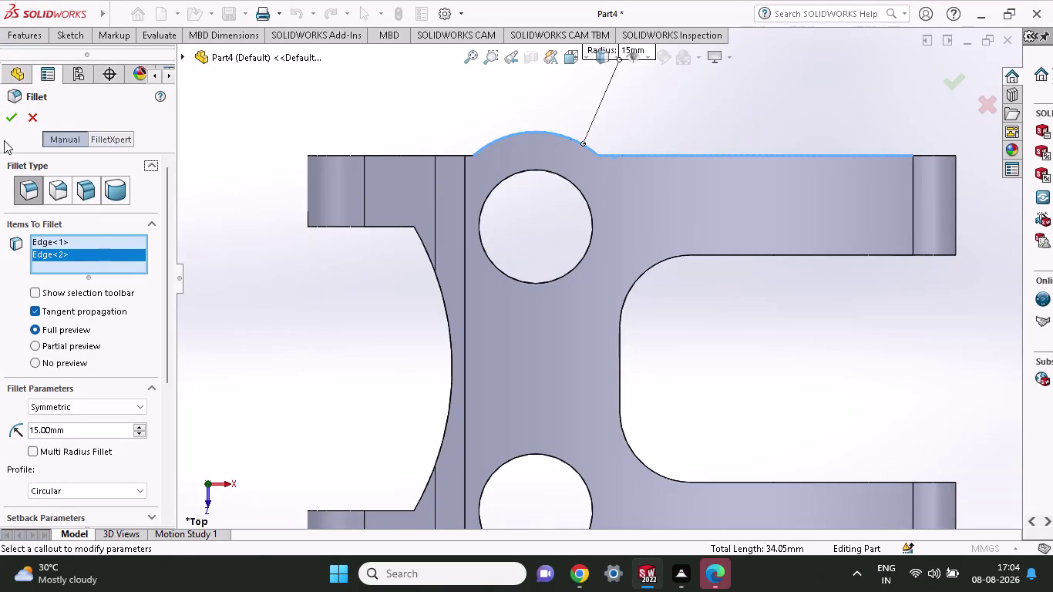
Apply the 15 mm fillet to Edge<1> and Edge<2> on the top boss.
click(13, 122)
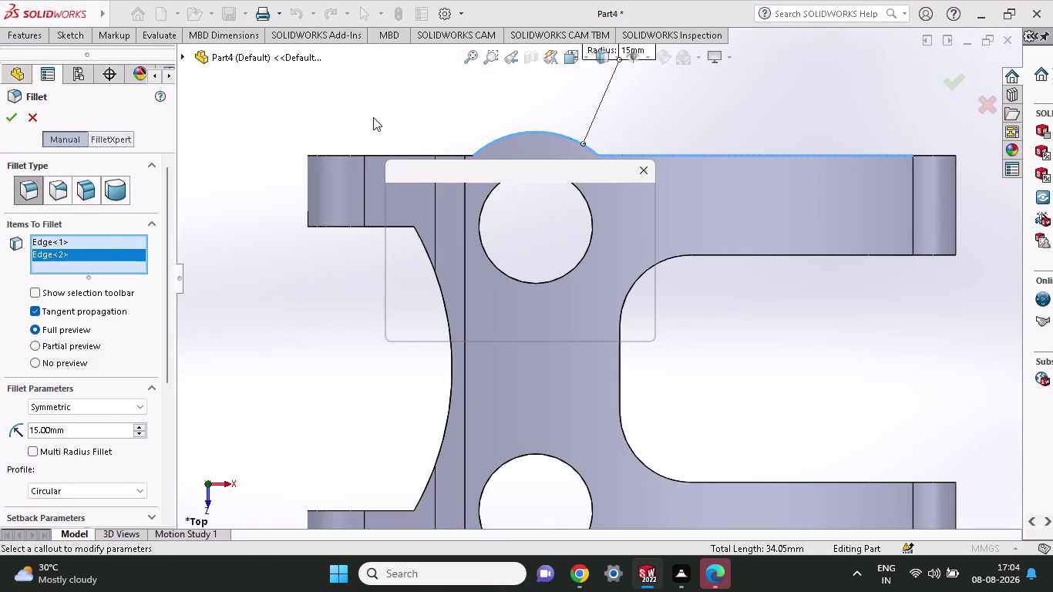
click(466, 115)
click(9, 117)
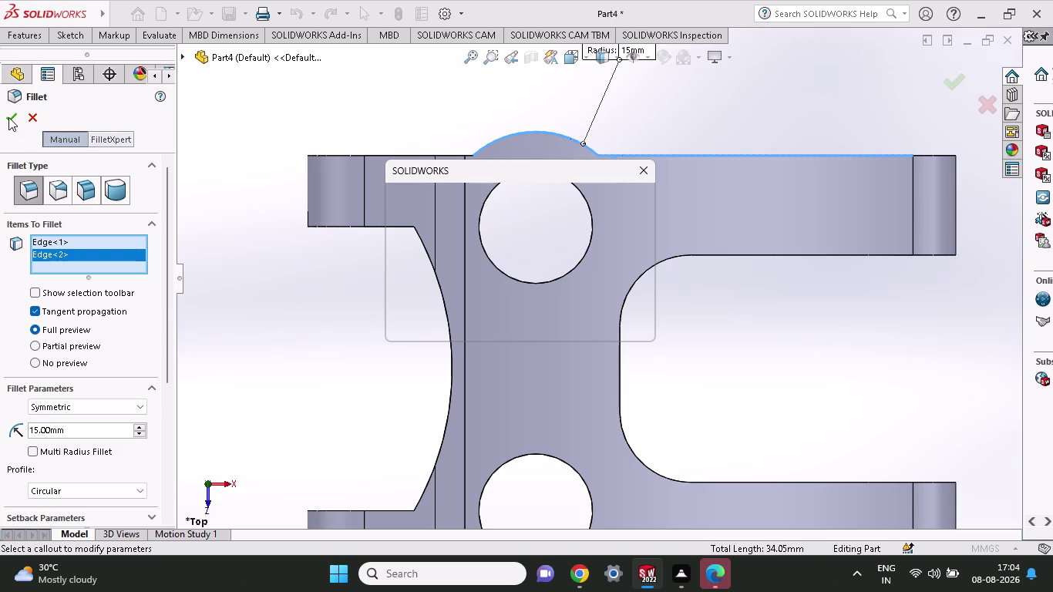
double_click(8, 117)
click(30, 117)
click(622, 332)
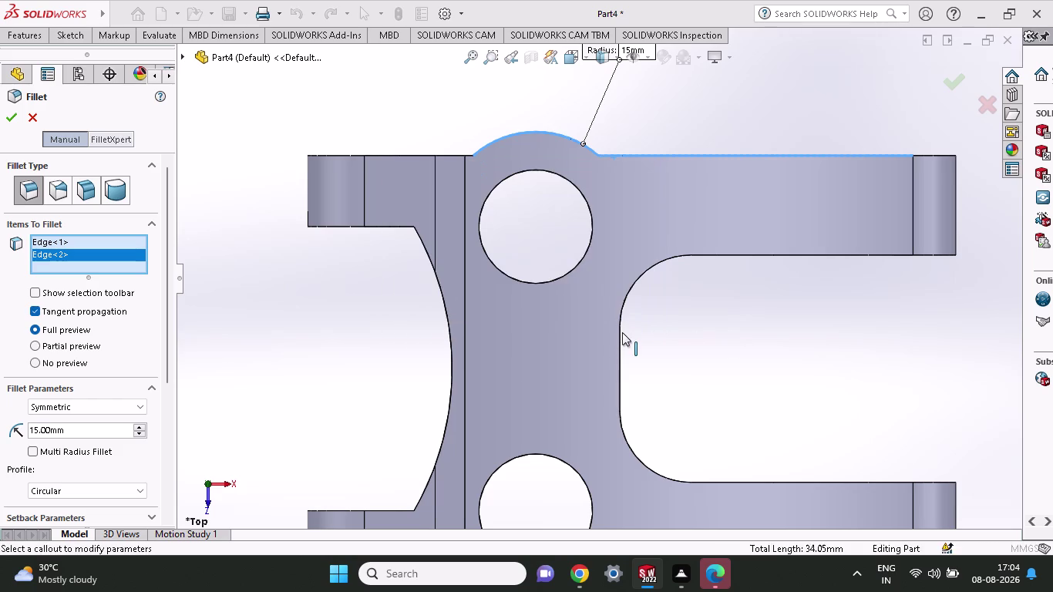
Undo out of the fillet settings back to the part's feature tree.
key(ctrl+z)
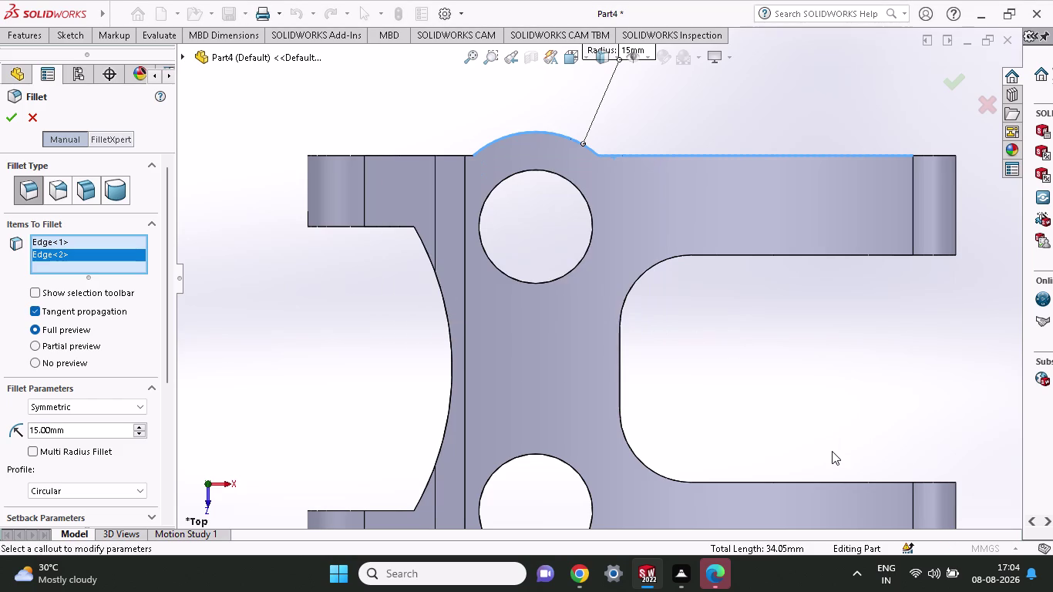
key(ctrl+z)
click(27, 116)
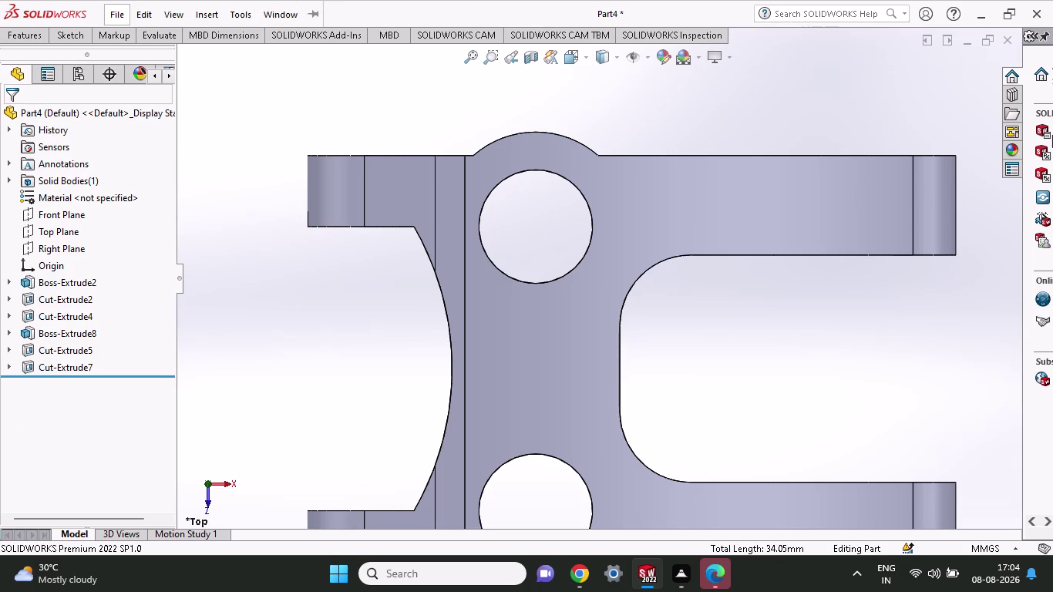
Create Sketch11 on the Top Plane, picked from the FeatureManager tree.
click(60, 35)
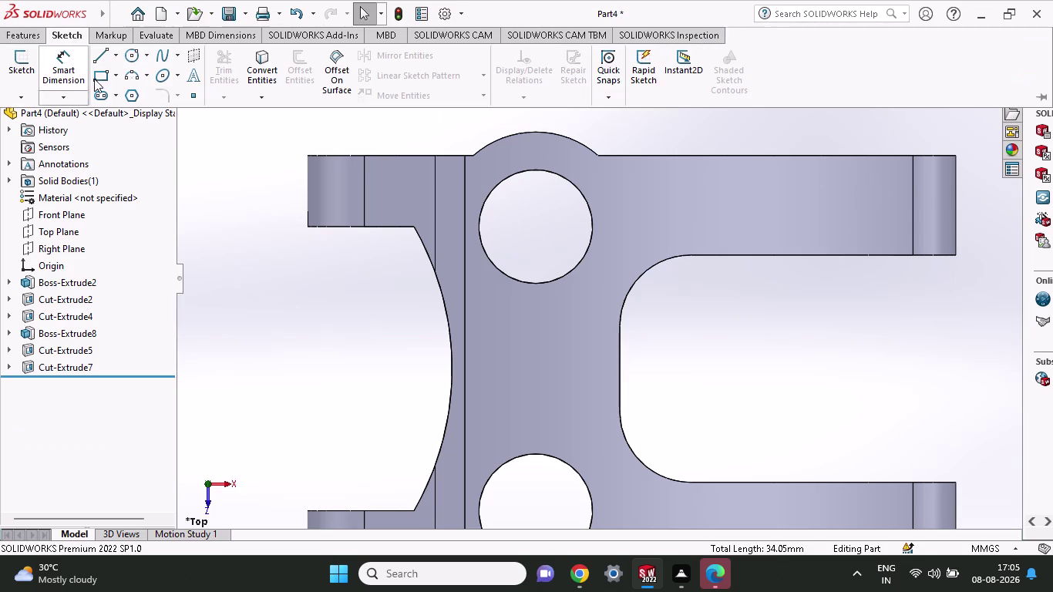
click(99, 61)
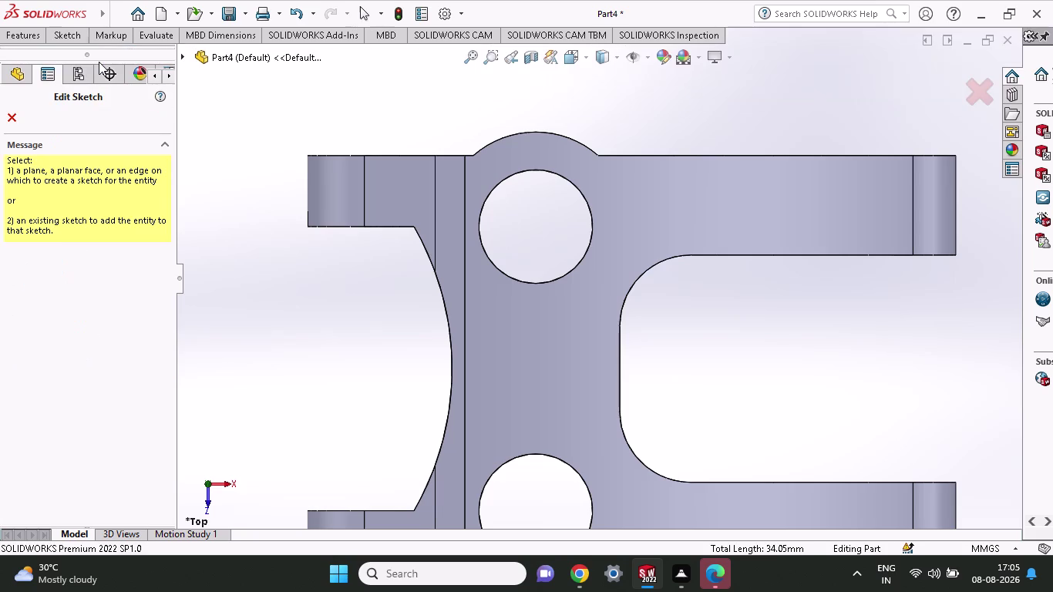
click(25, 78)
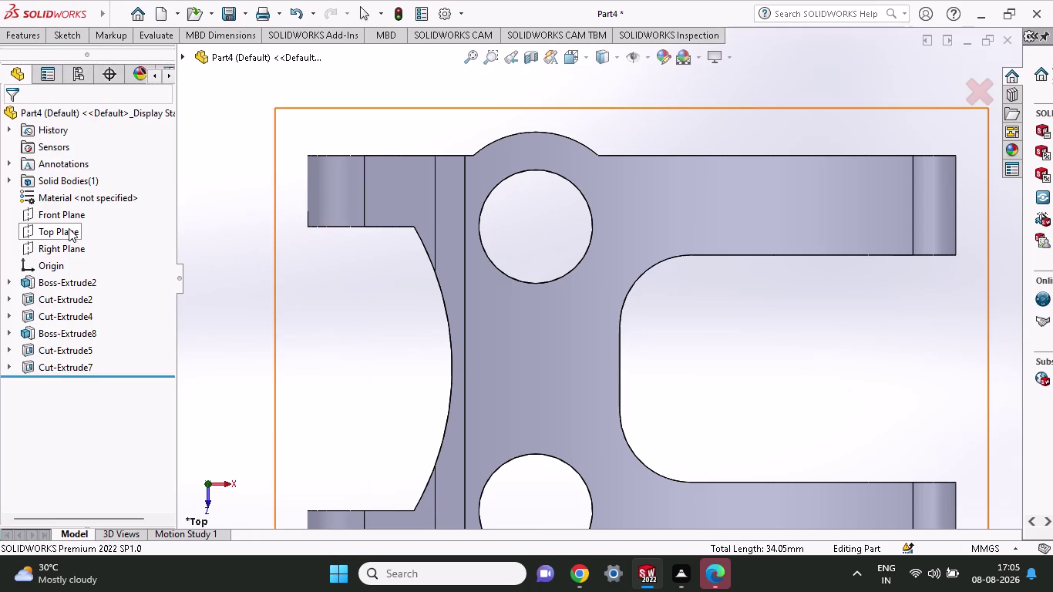
click(69, 228)
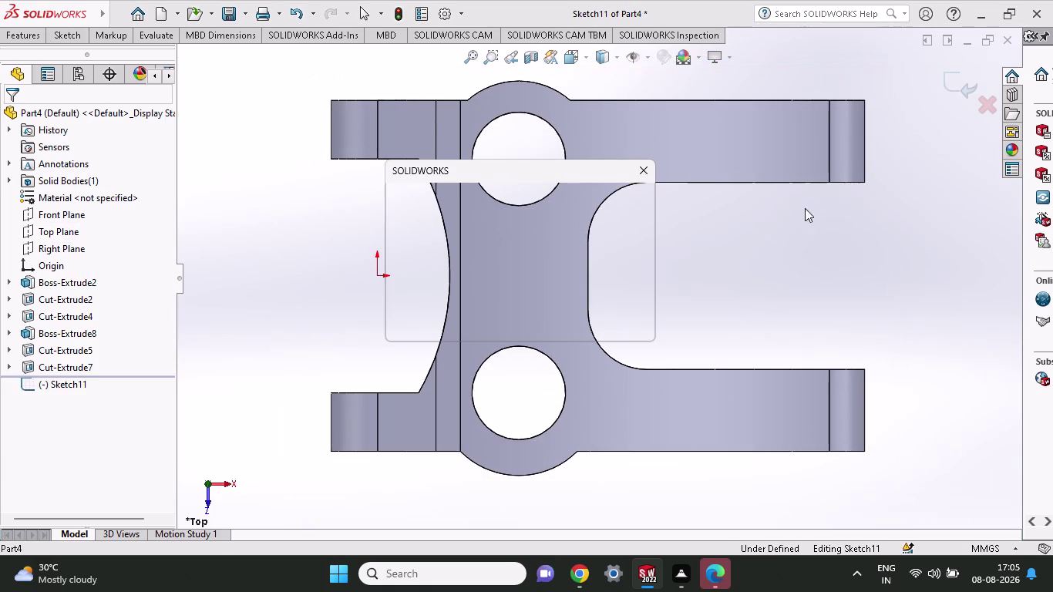
Dismiss the SOLIDWORKS message and close the Edge help window from the taskbar.
click(611, 322)
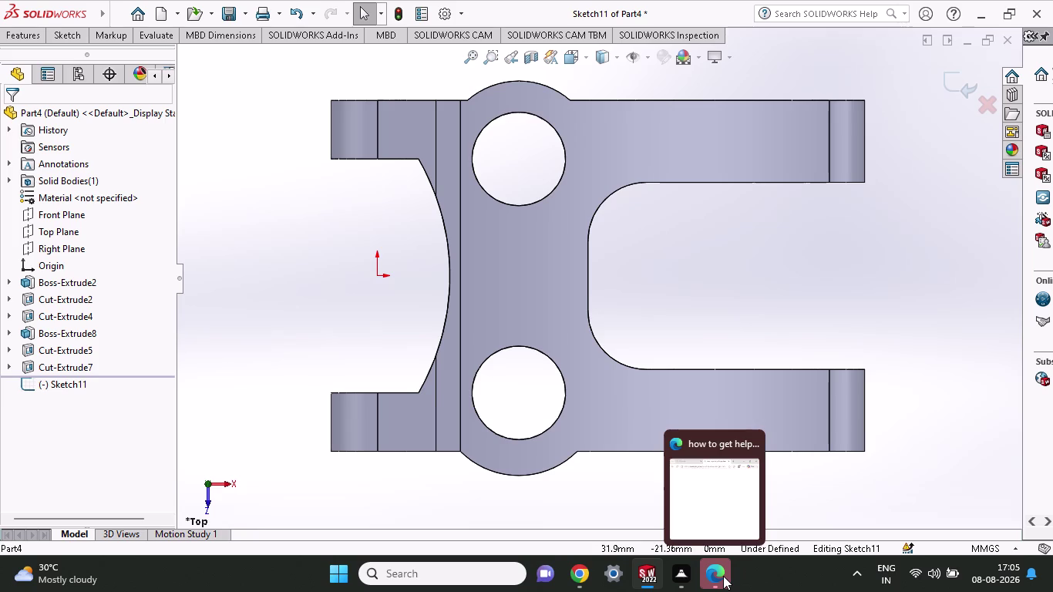
click(755, 445)
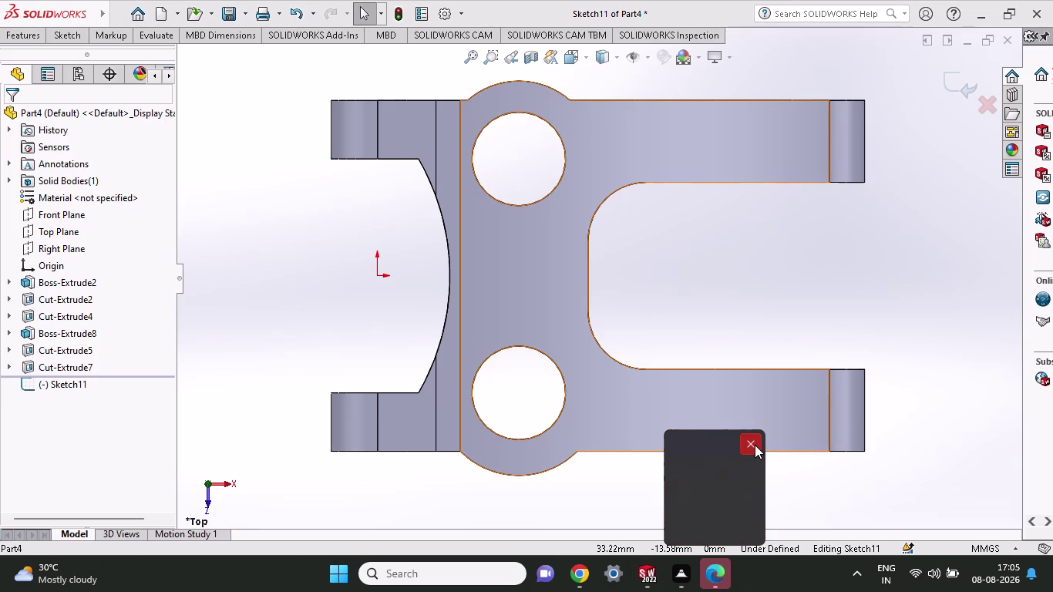
click(751, 445)
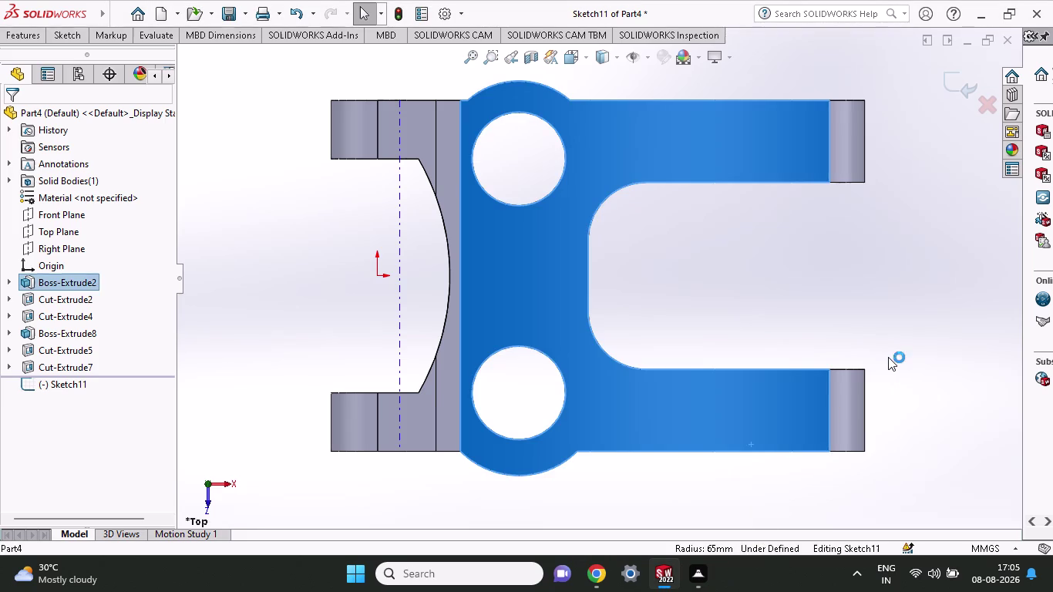
click(691, 244)
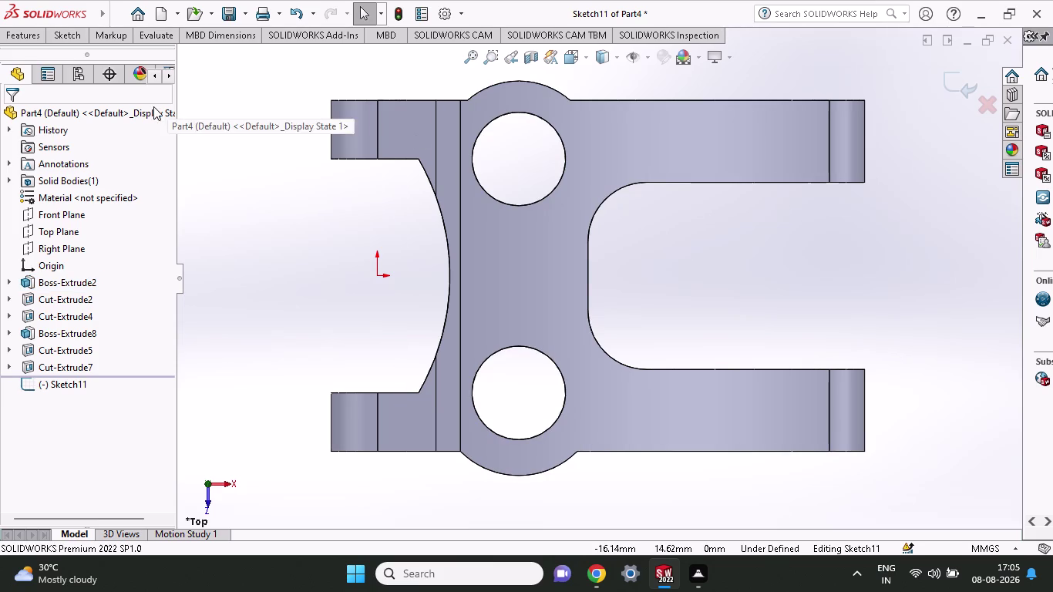
Return to the Sketch commands and dismiss the critically-low-memory warning.
click(16, 40)
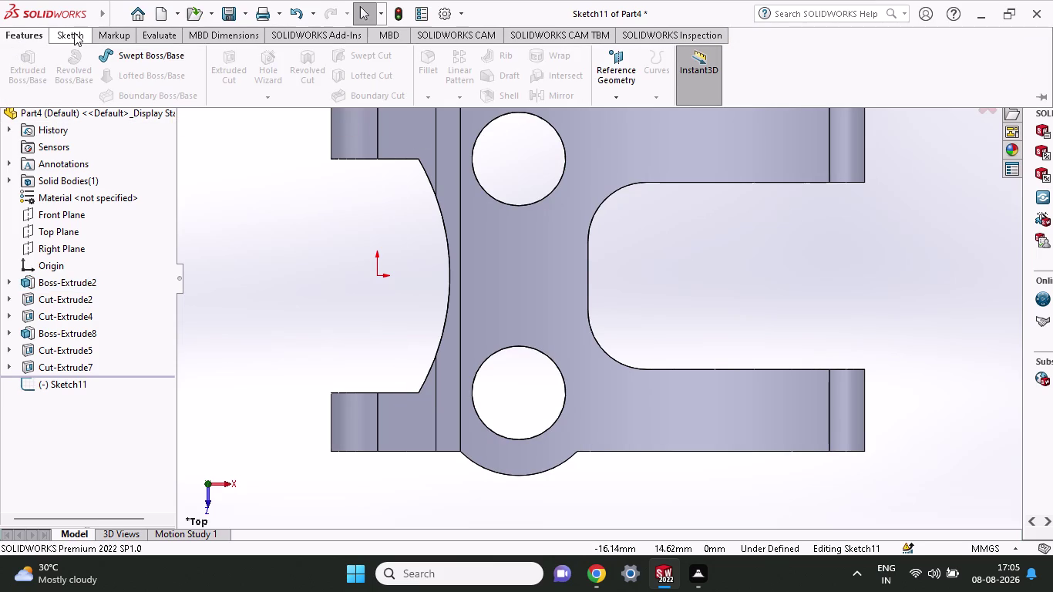
click(74, 32)
click(96, 55)
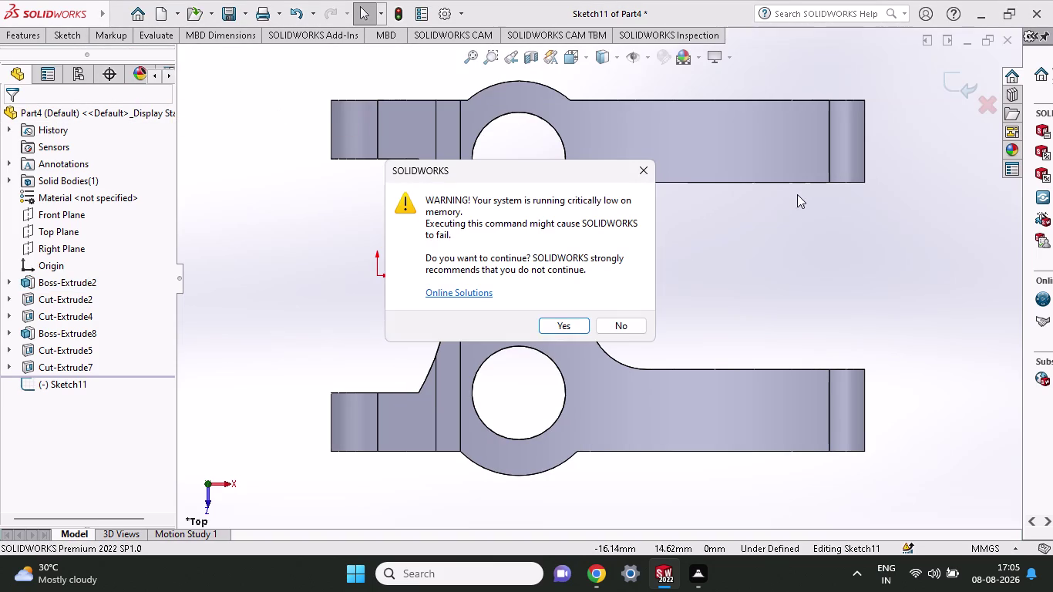
click(611, 325)
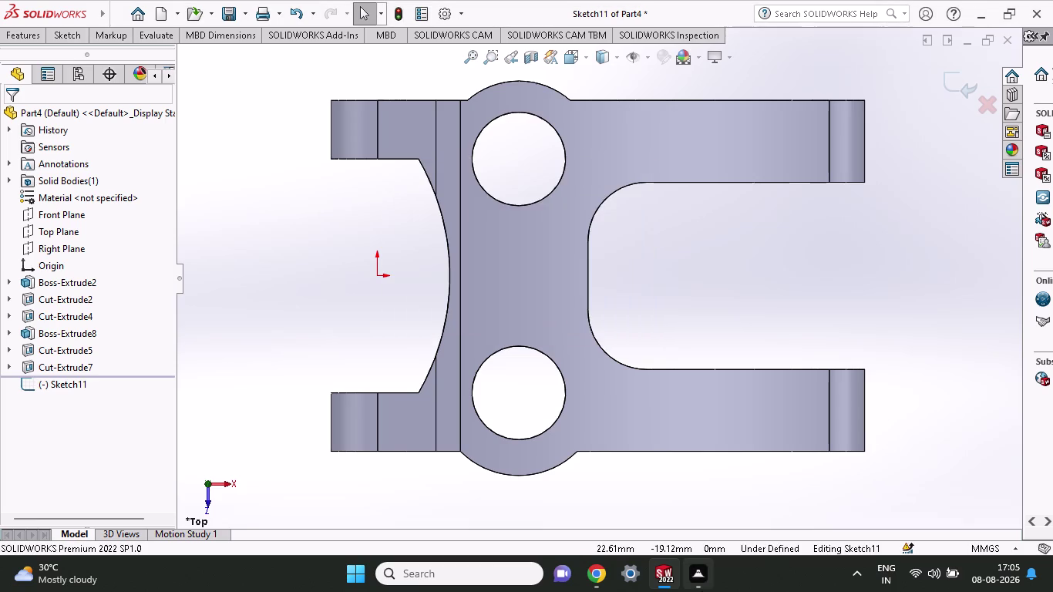
click(245, 14)
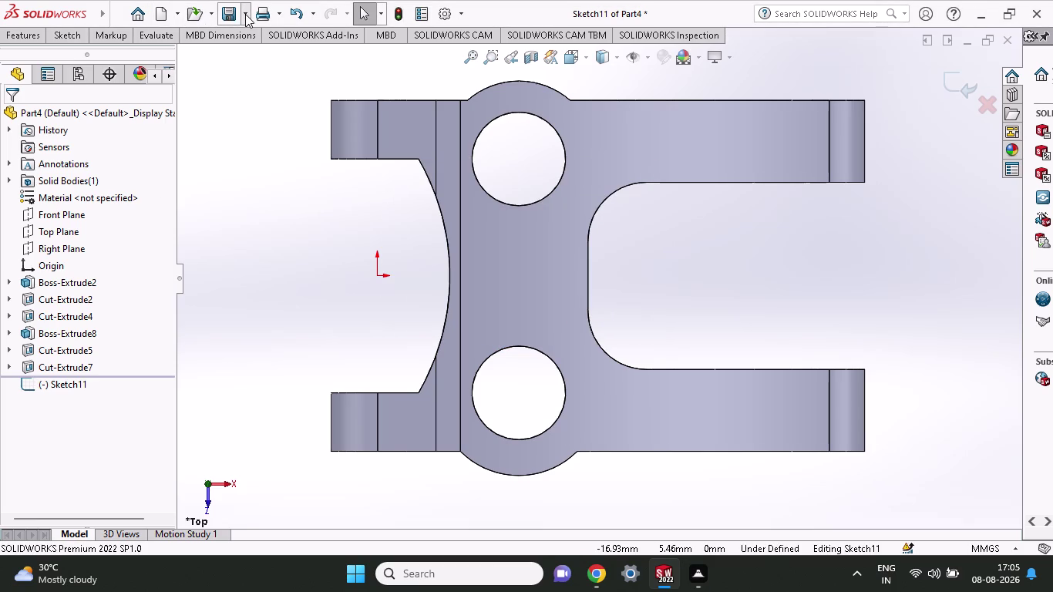
Save Part4, confirming deletion of the empty sketch and letting Save As finish.
click(249, 53)
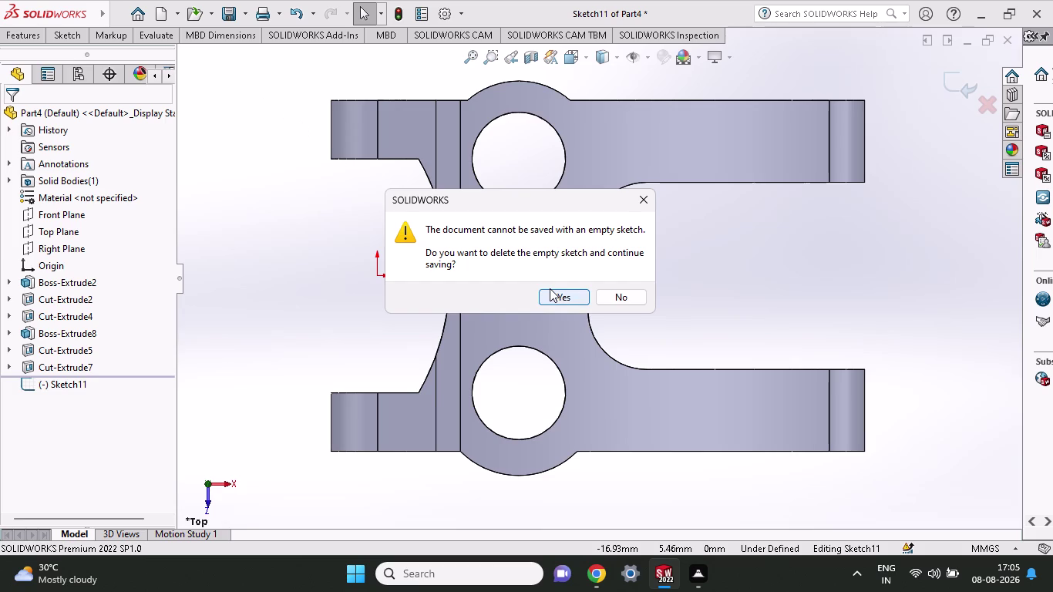
click(631, 207)
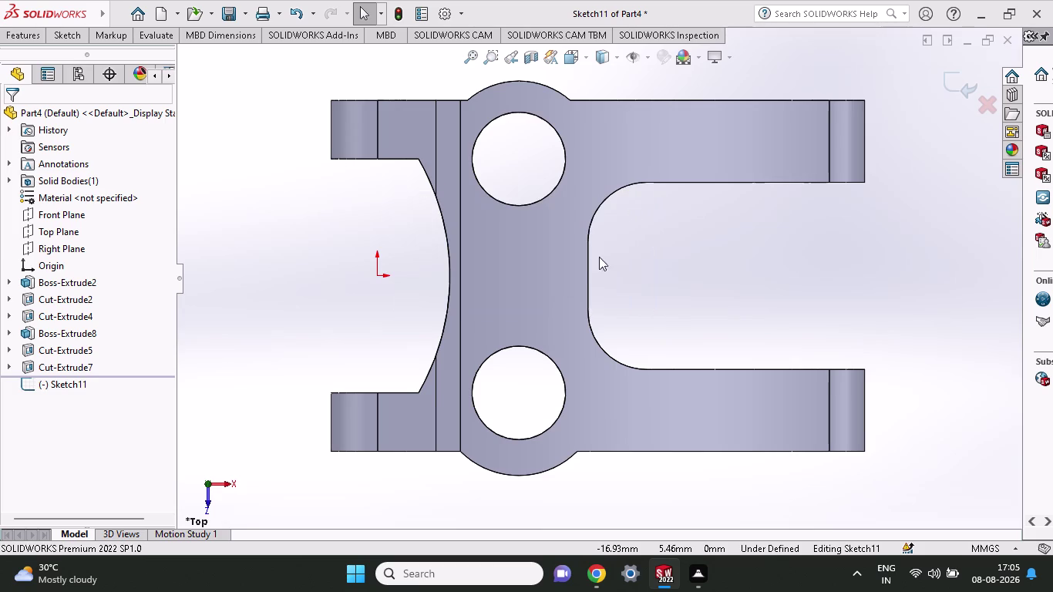
click(253, 8)
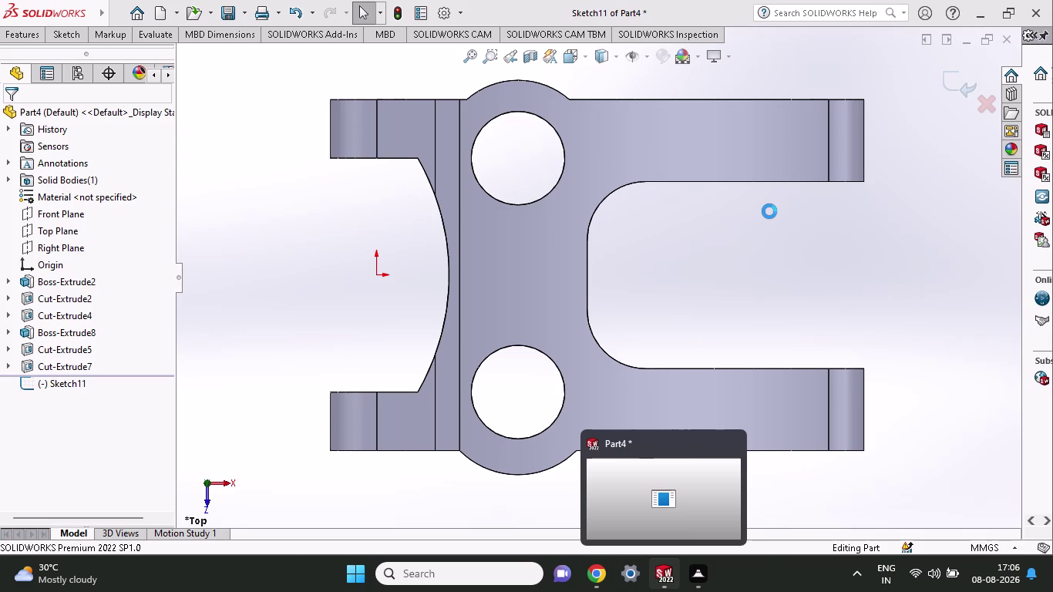
click(719, 347)
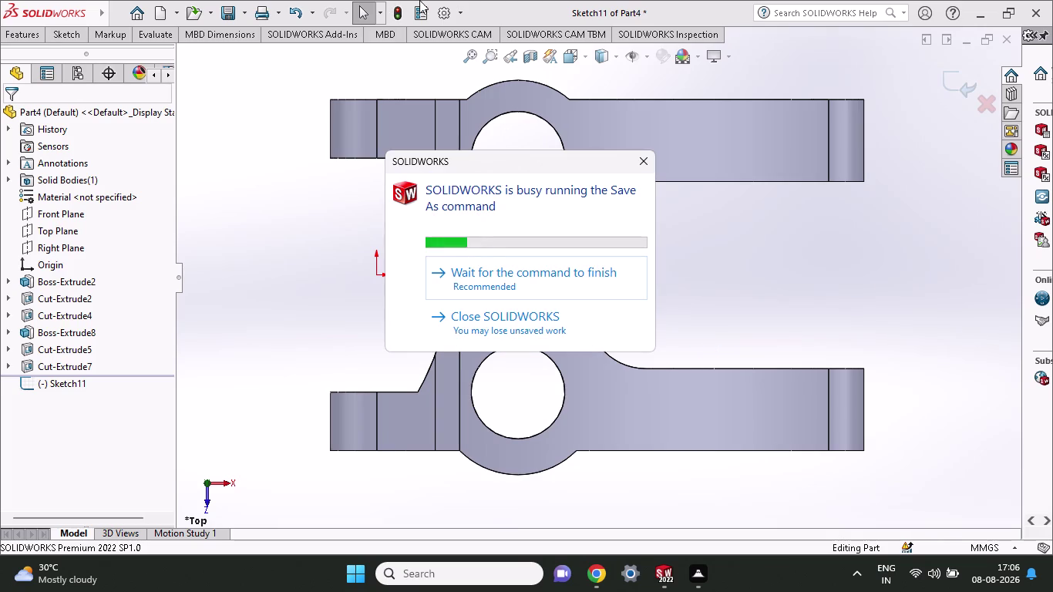
click(639, 161)
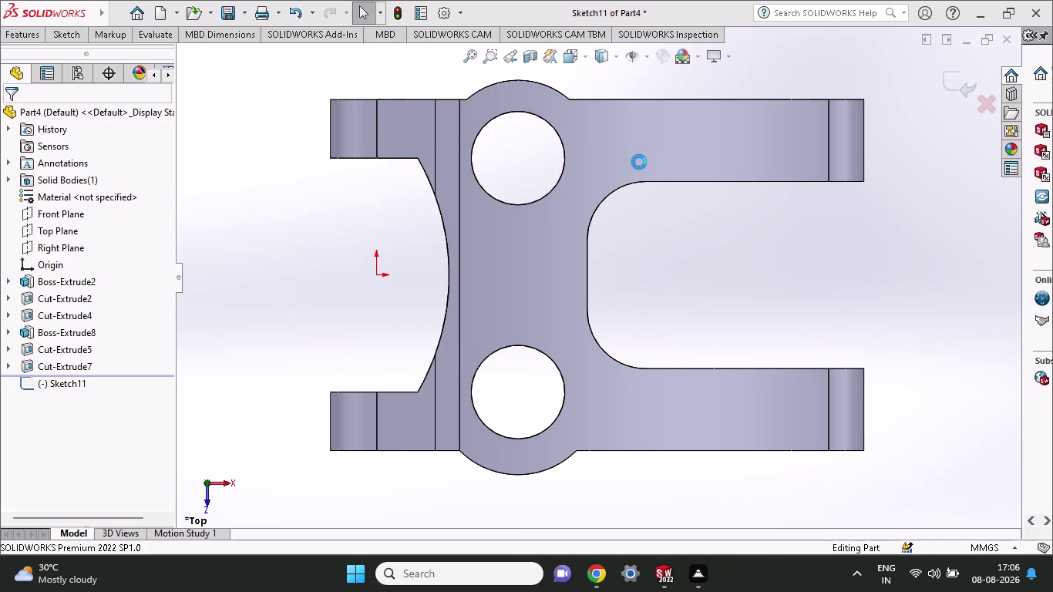